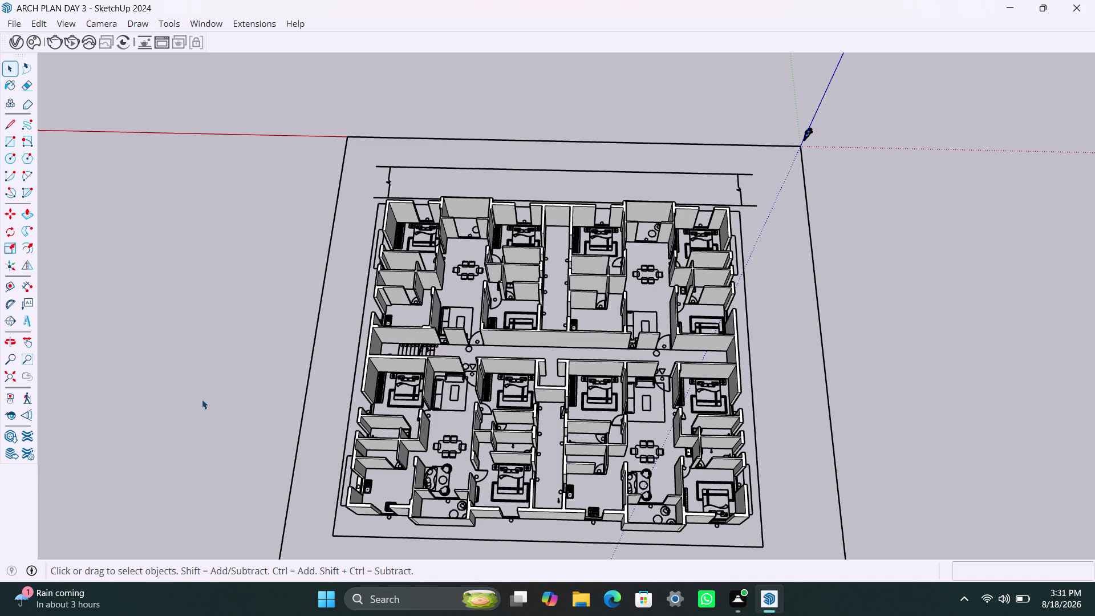
Zoom in on the kitchen's outer wall and open its group for editing.
click(220, 339)
scroll(up, 3)
scroll(up, 3)
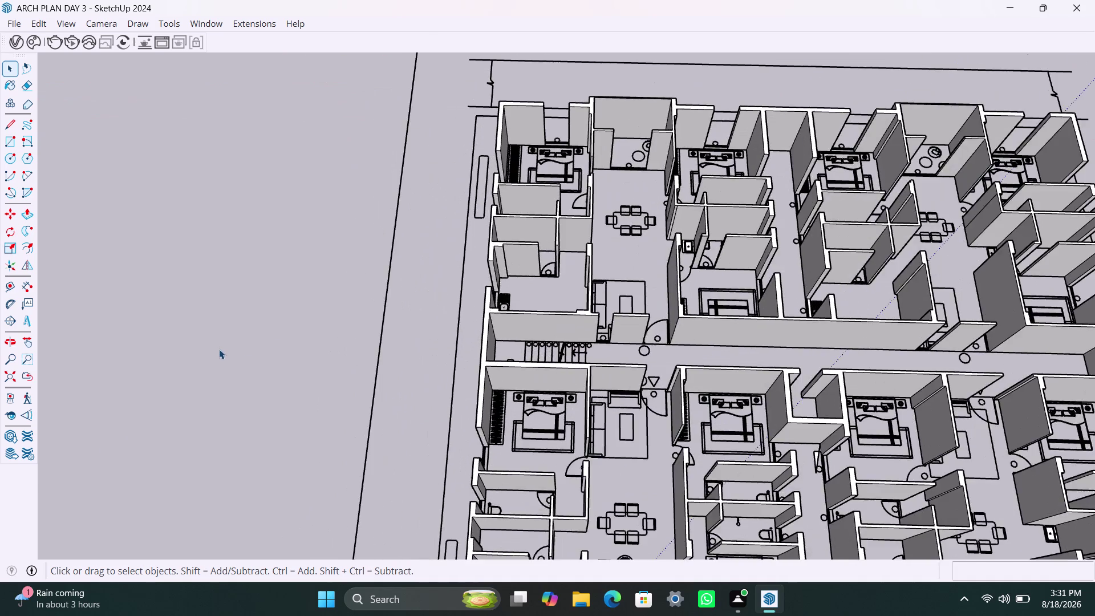
scroll(down, 3)
middle_drag(212, 361, 100, 341)
scroll(up, 3)
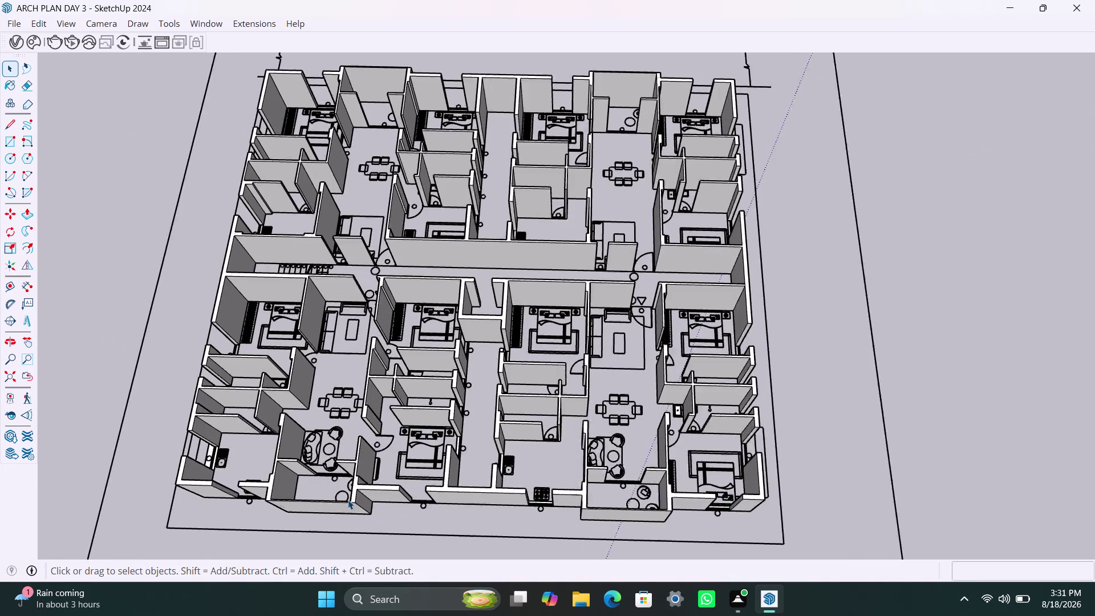
scroll(up, 3)
middle_drag(318, 500, 374, 461)
scroll(down, 3)
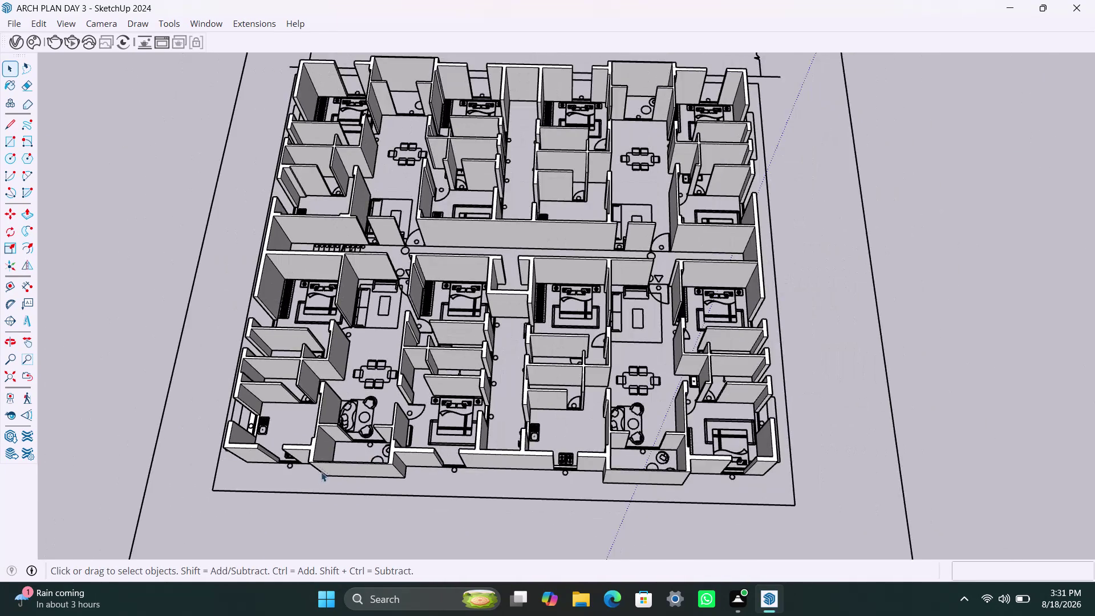
scroll(up, 3)
scroll(up, 3)
middle_drag(294, 457, 333, 439)
scroll(up, 3)
middle_drag(278, 415, 264, 418)
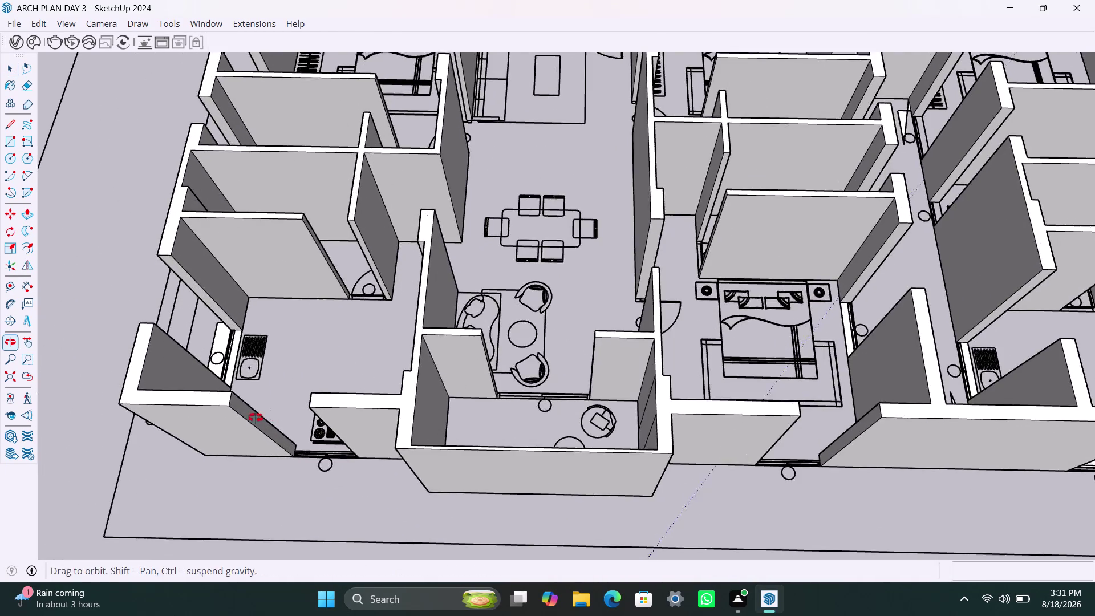
middle_drag(265, 418, 245, 418)
scroll(up, 3)
click(216, 354)
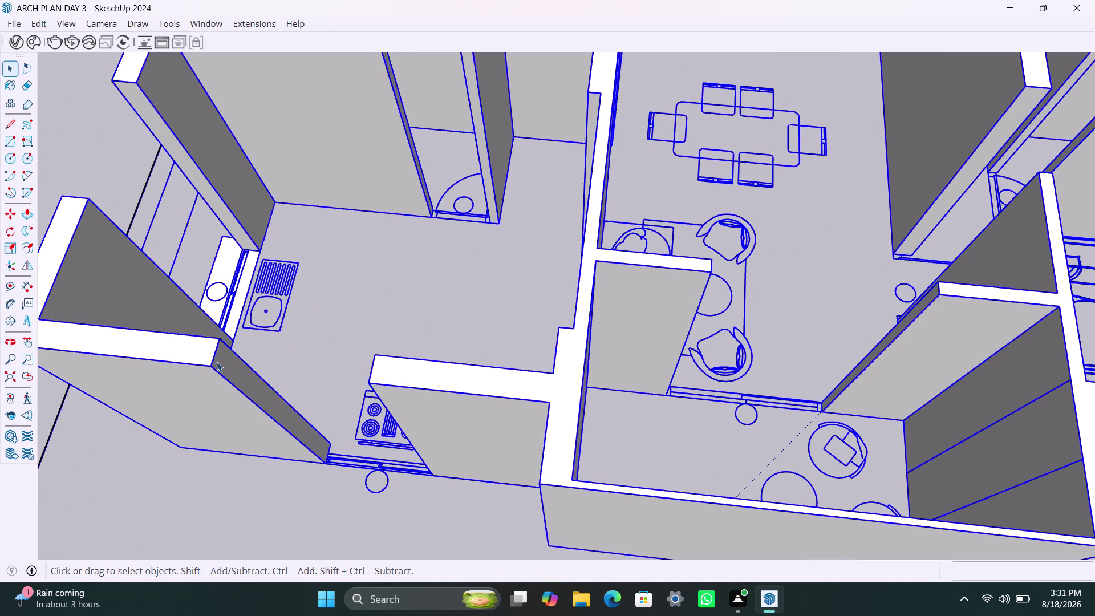
click(217, 362)
triple_click(213, 362)
double_click(213, 361)
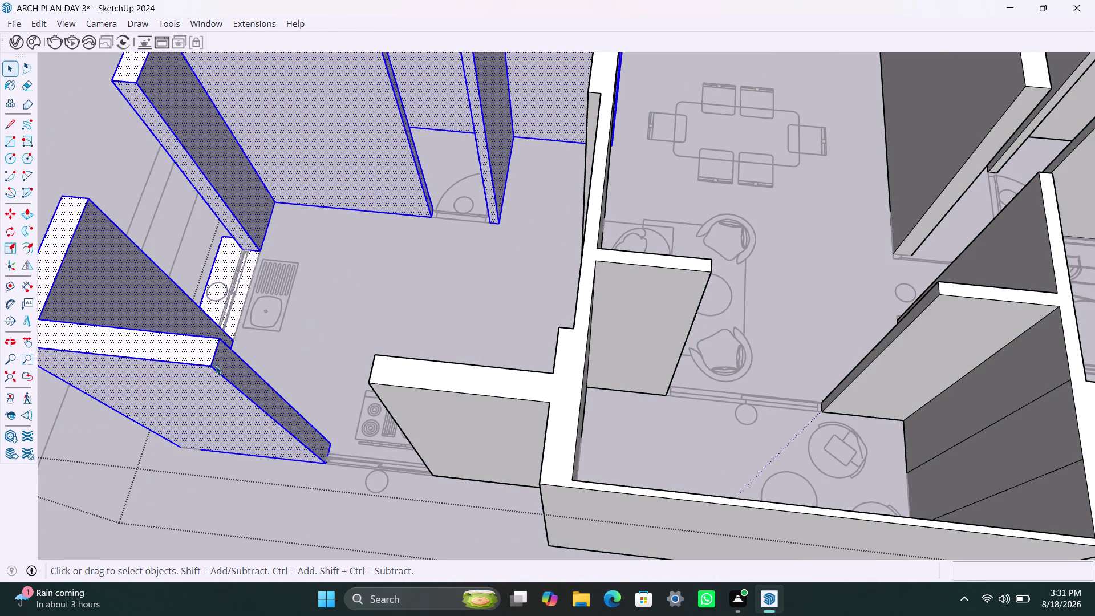
Copy the wall's corner edge 3' along, then copy that edge another 4'.
click(211, 358)
key(m)
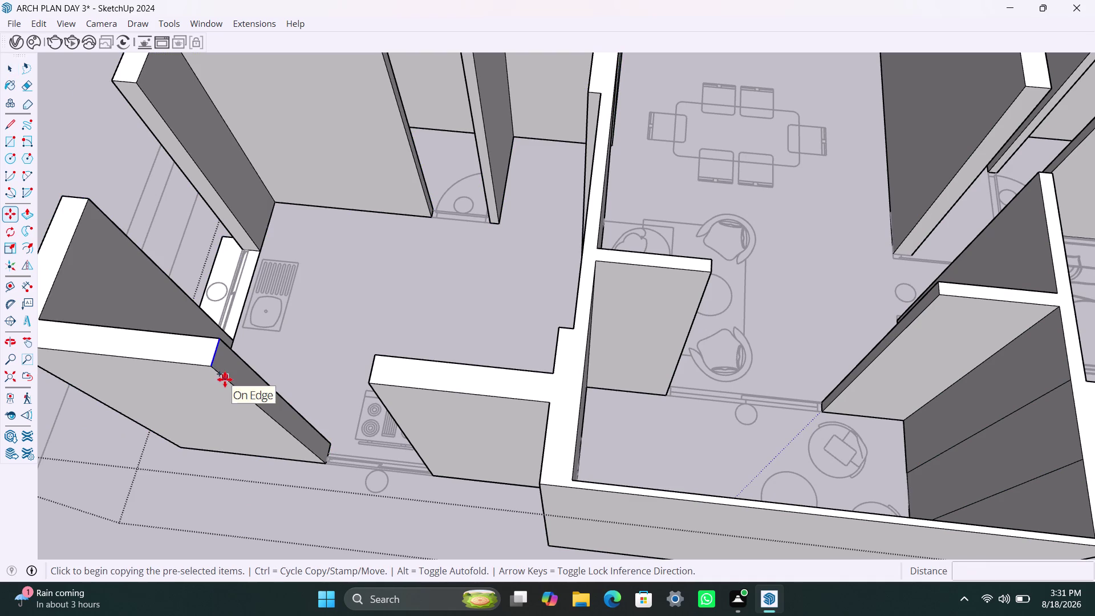
click(215, 366)
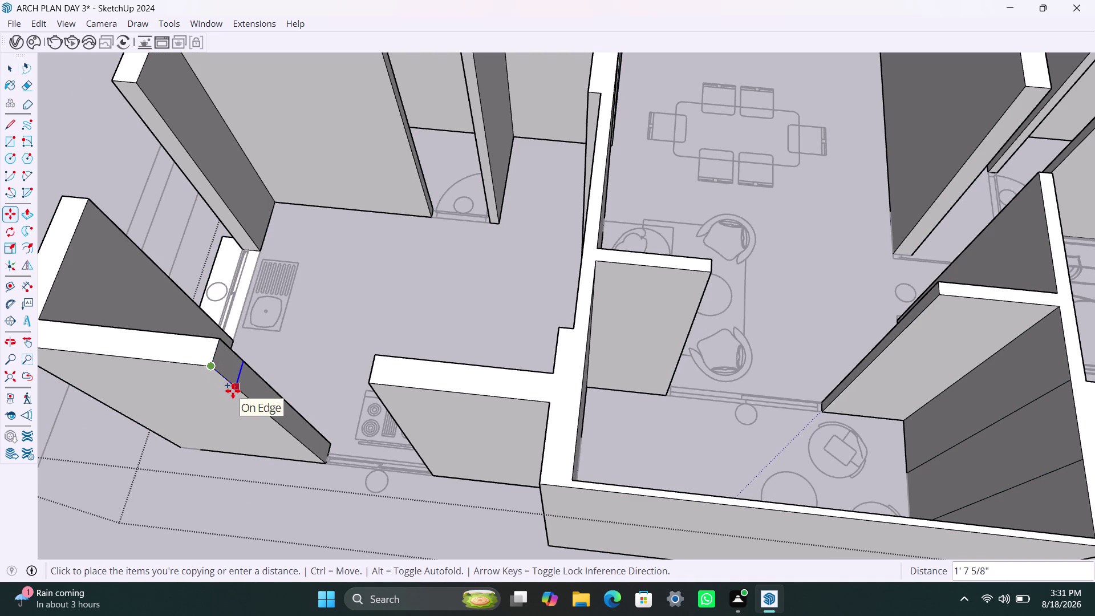
text(3')
key(Return)
key(m)
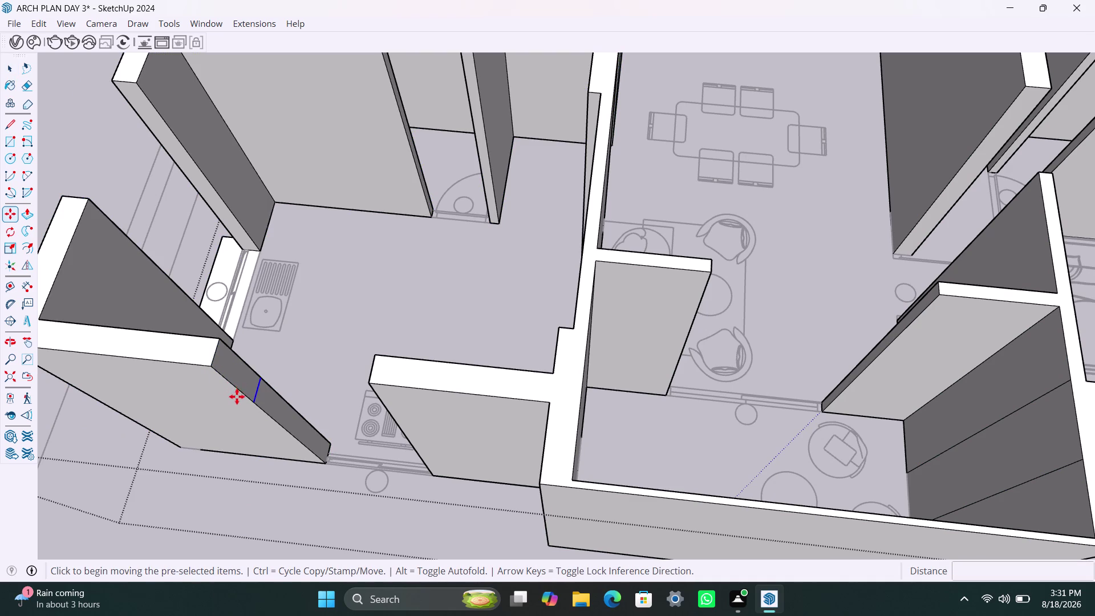
click(254, 405)
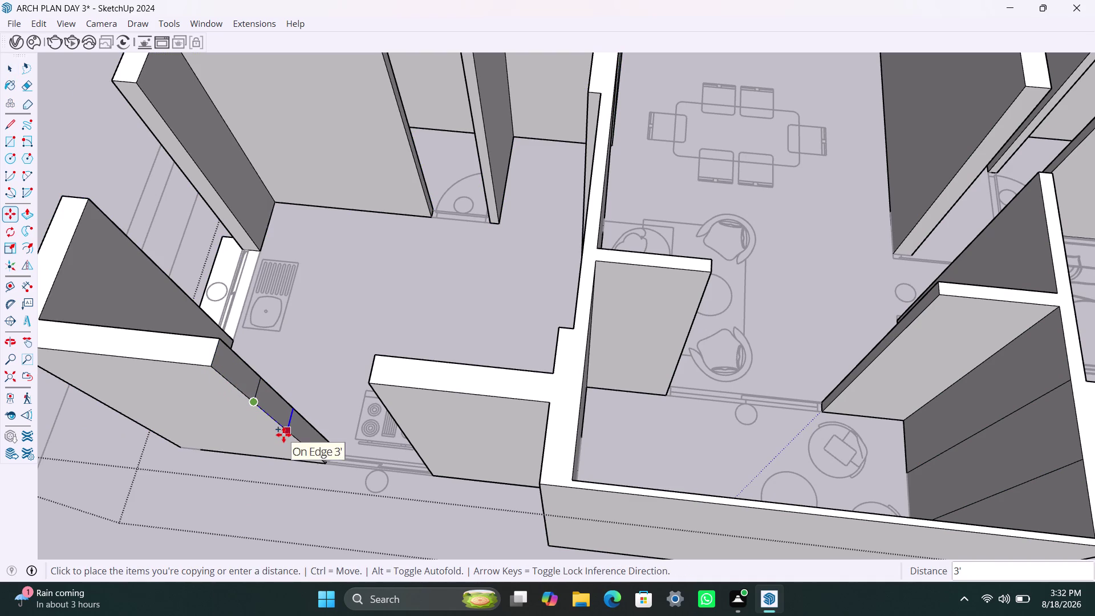
text(4')
key(Return)
Push/Pull the 4-foot strip through the kitchen wall, repeating on the leftover face.
key(space)
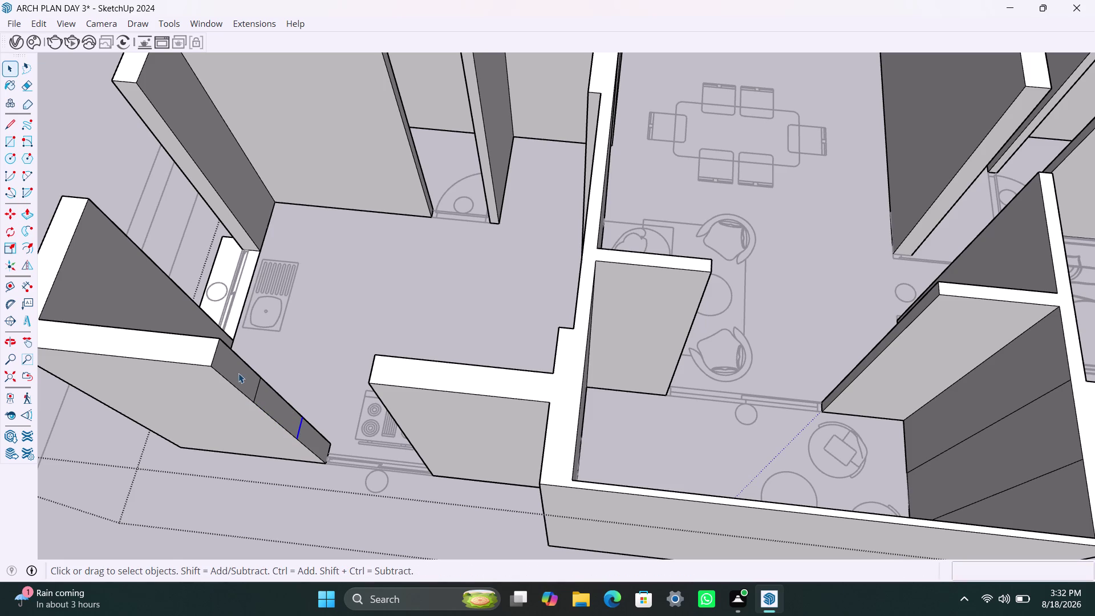
click(238, 373)
key(p)
click(239, 375)
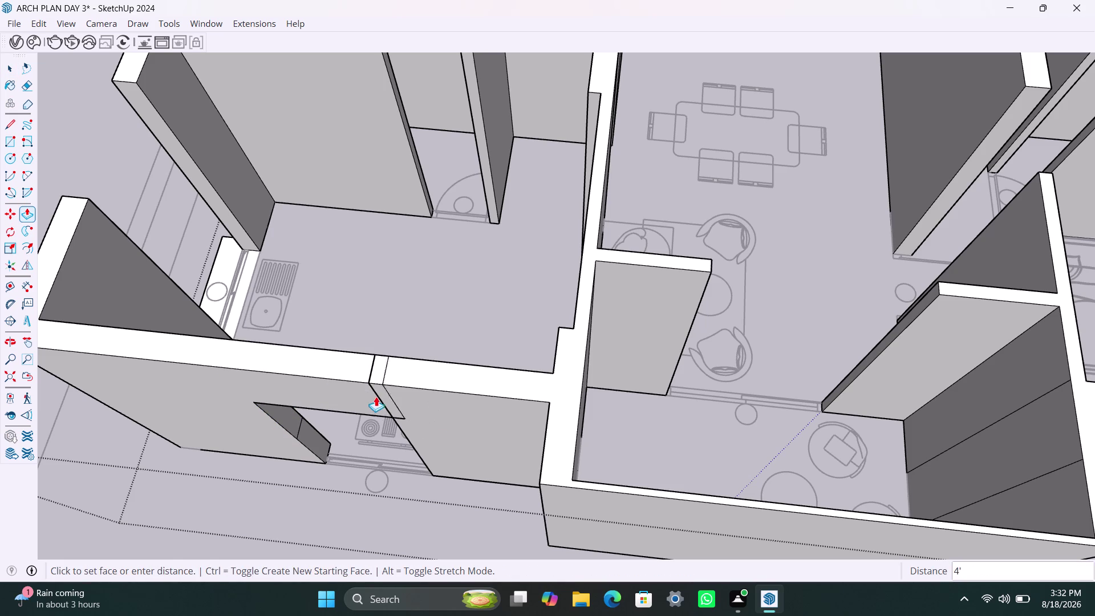
click(376, 396)
double_click(324, 442)
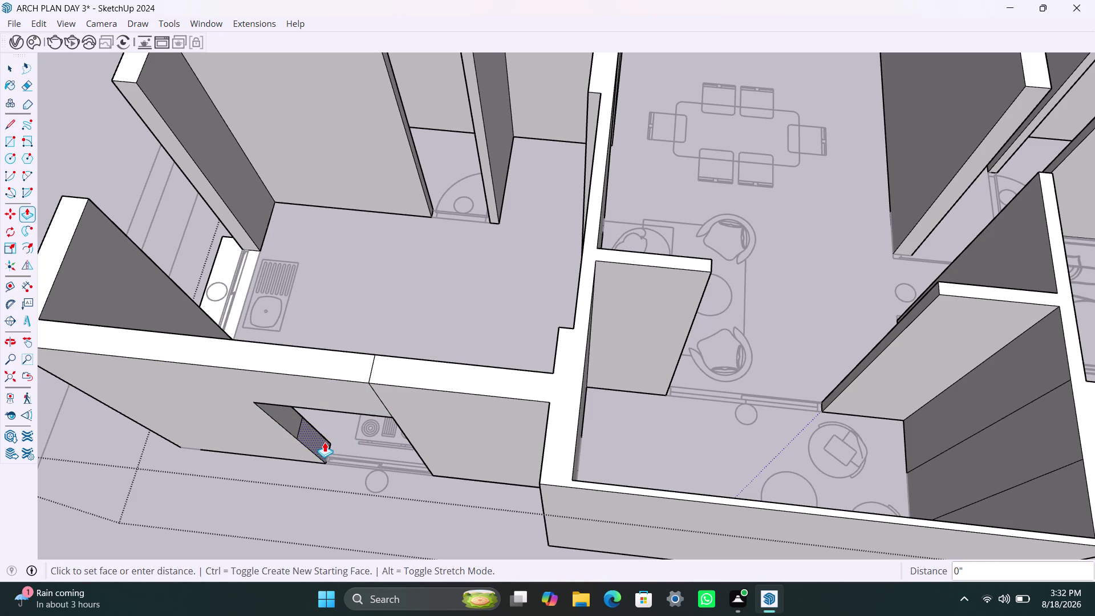
scroll(down, 3)
scroll(down, 3)
Copy the bedroom wall's corner edge 3 feet along the wall.
middle_drag(384, 456, 295, 438)
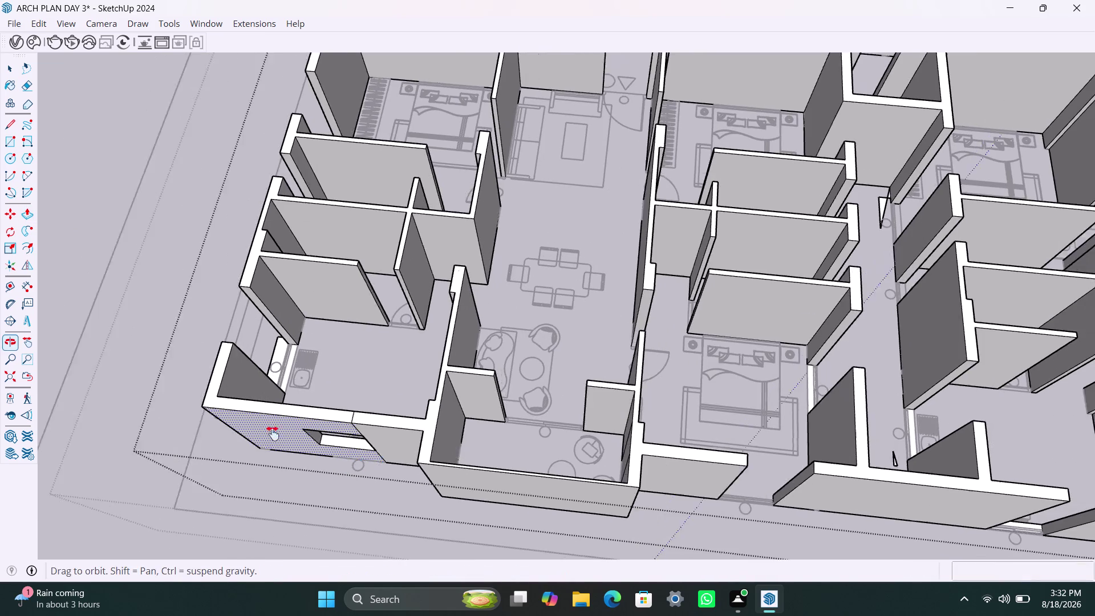
middle_drag(295, 439, 215, 417)
middle_drag(462, 448, 284, 420)
scroll(up, 3)
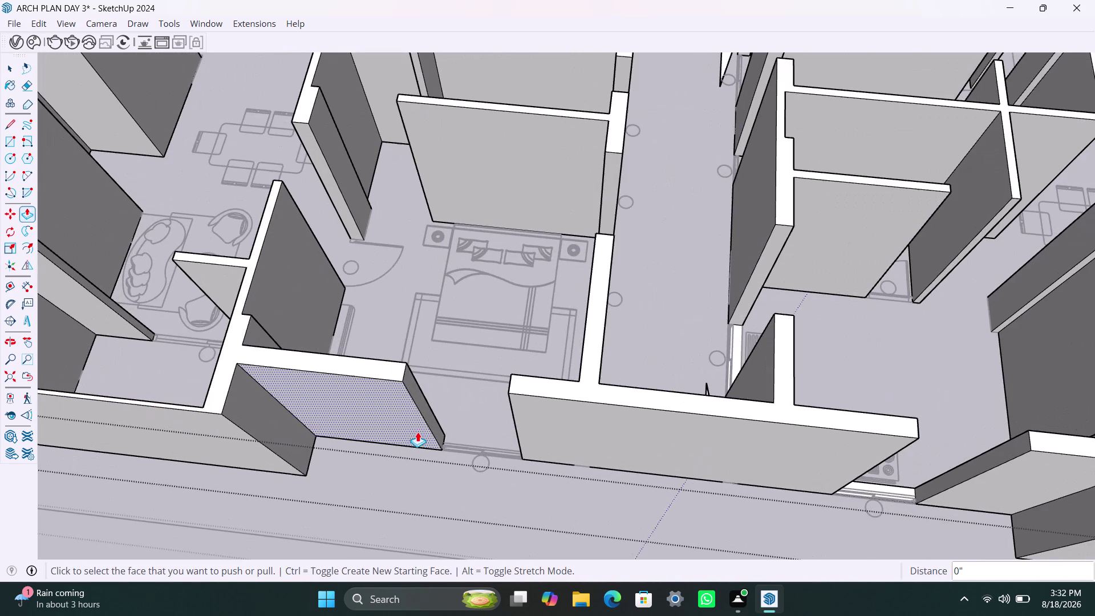
key(space)
scroll(up, 3)
click(402, 374)
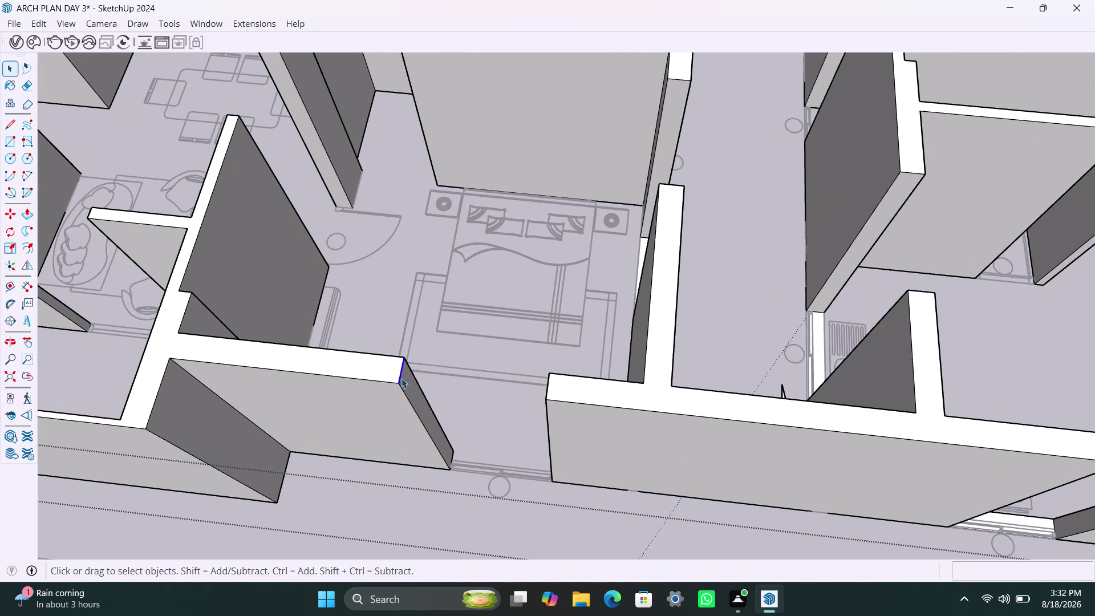
key(m)
click(397, 382)
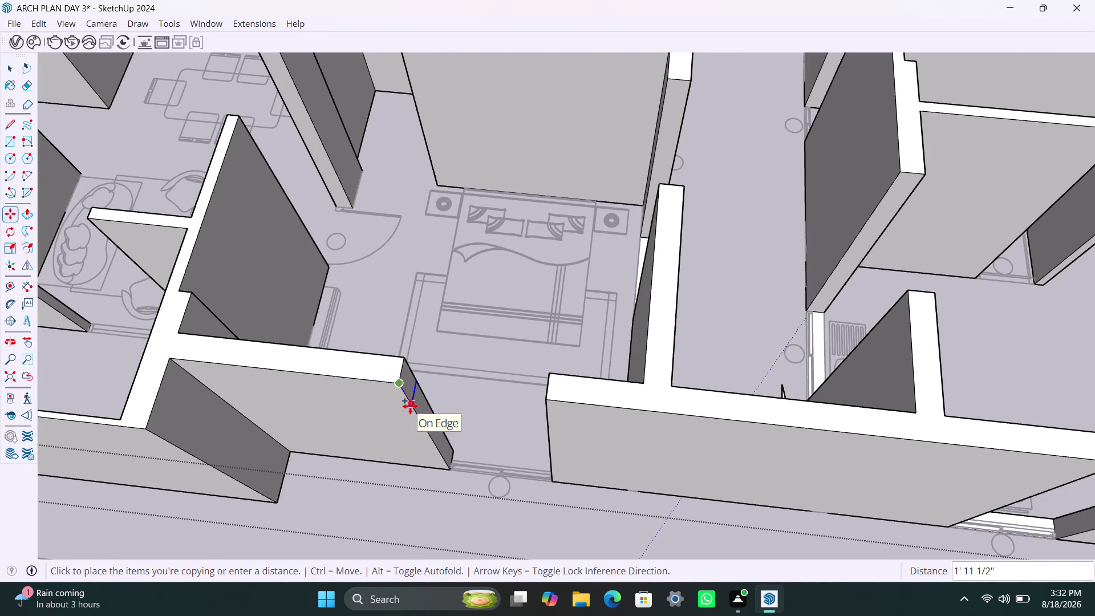
text(3')
key(Return)
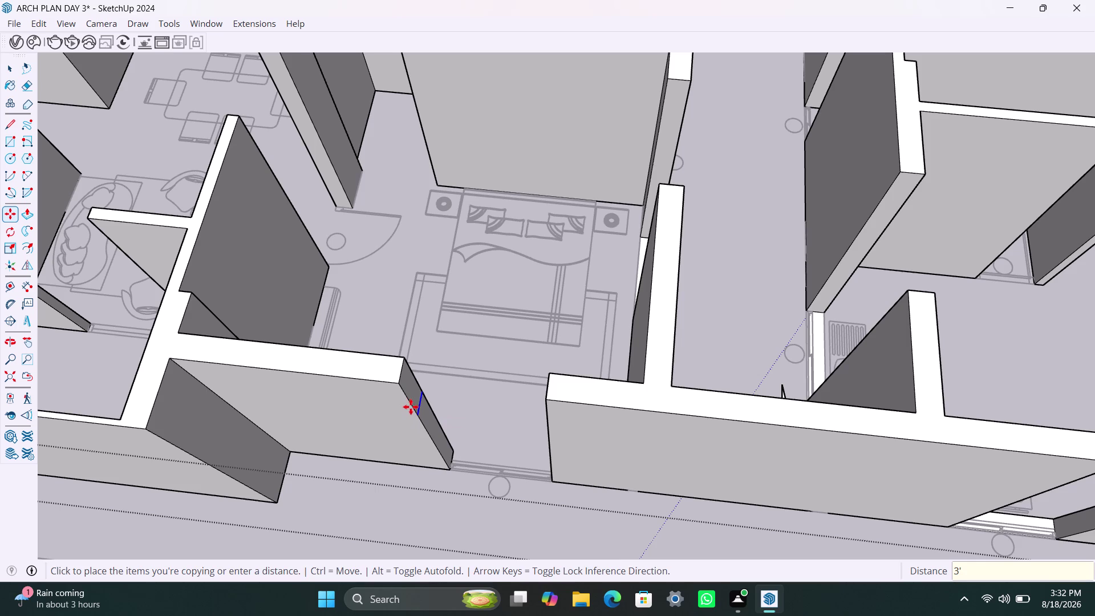
Copy that new edge a further 4 feet to bound the window strip.
key(m)
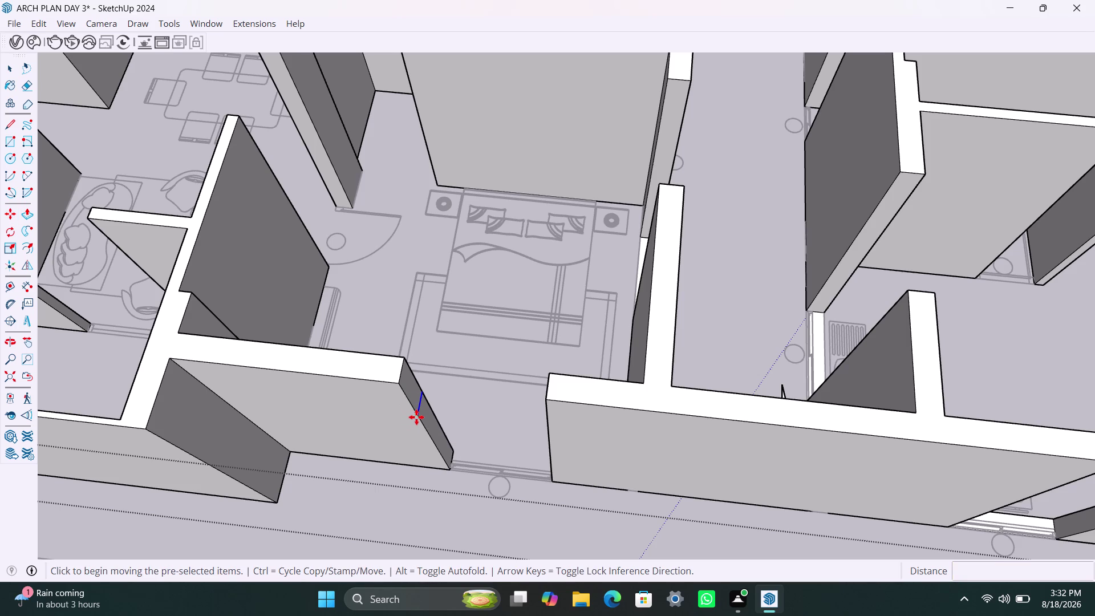
click(417, 416)
text(4)
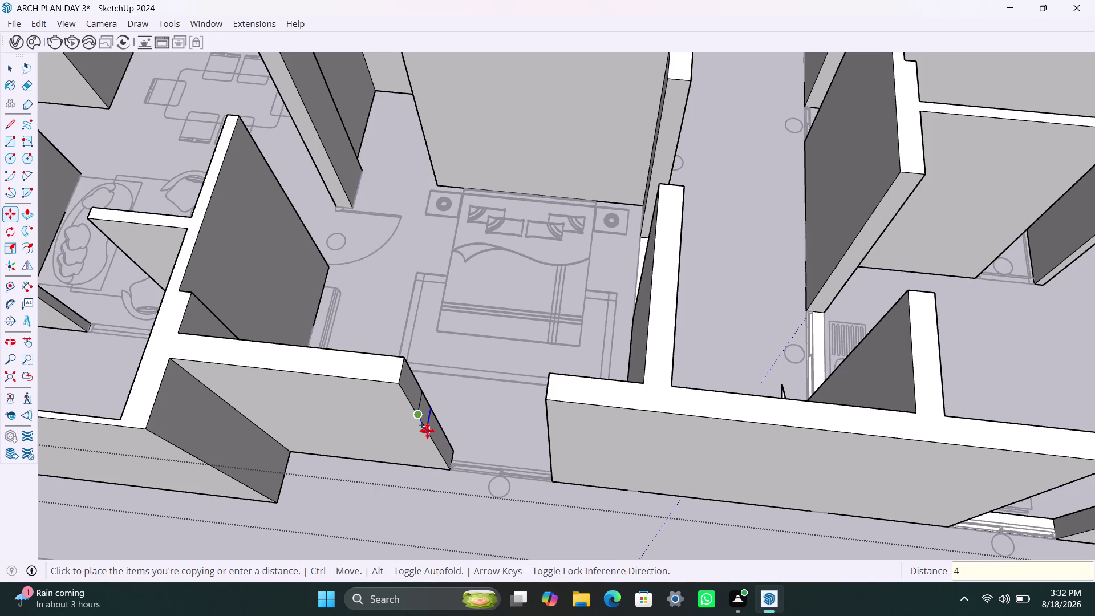
text(')
key(Return)
Push/Pull the strip through the bedroom wall and clear the leftover face.
key(space)
click(414, 399)
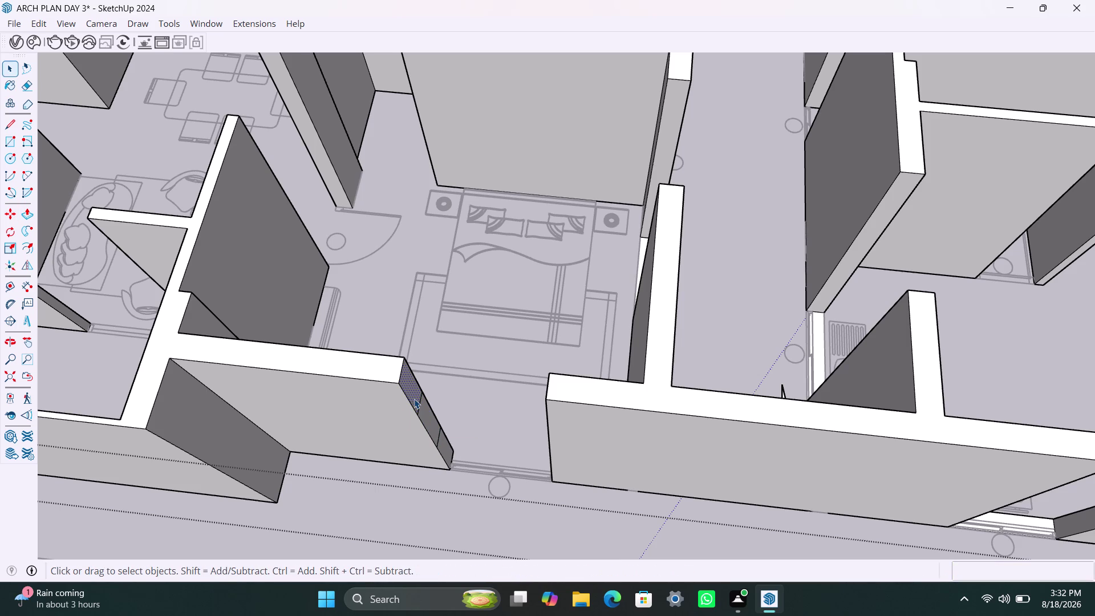
key(p)
click(414, 399)
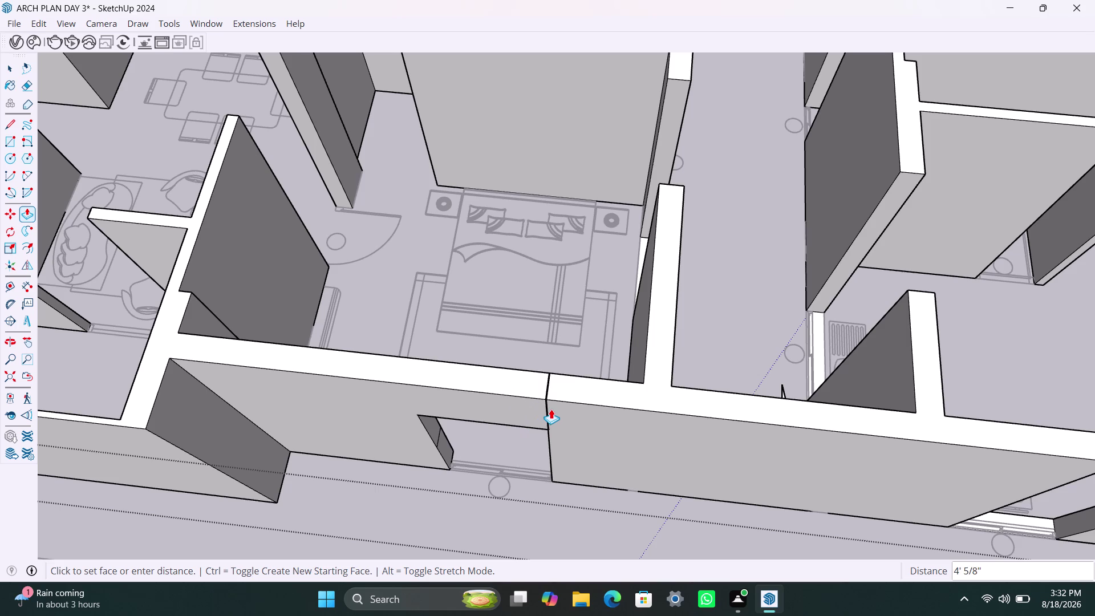
click(550, 426)
key(space)
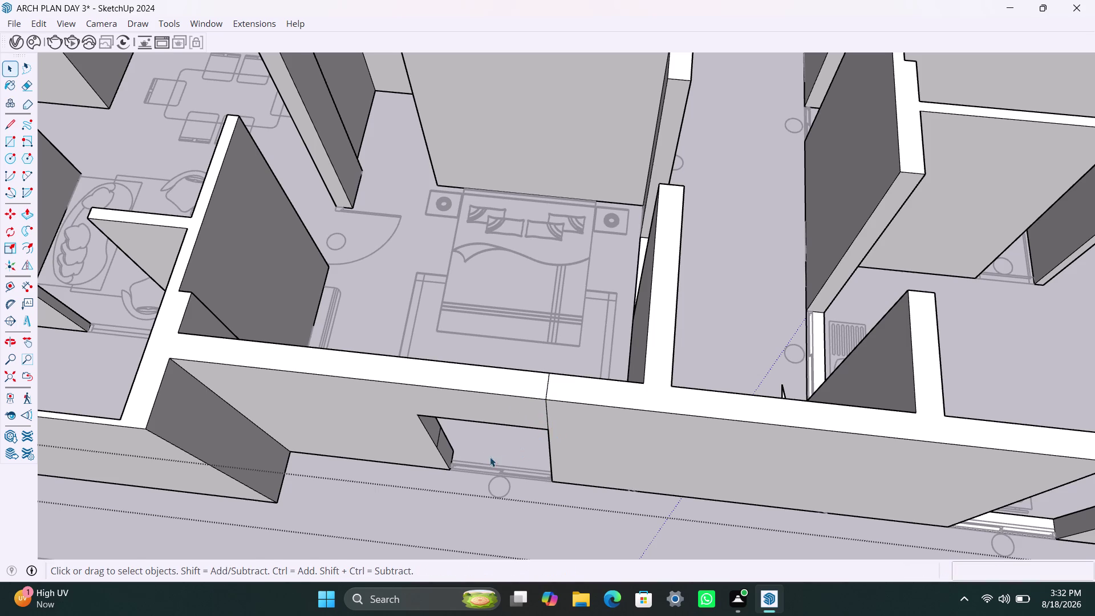
click(445, 448)
key(p)
double_click(445, 448)
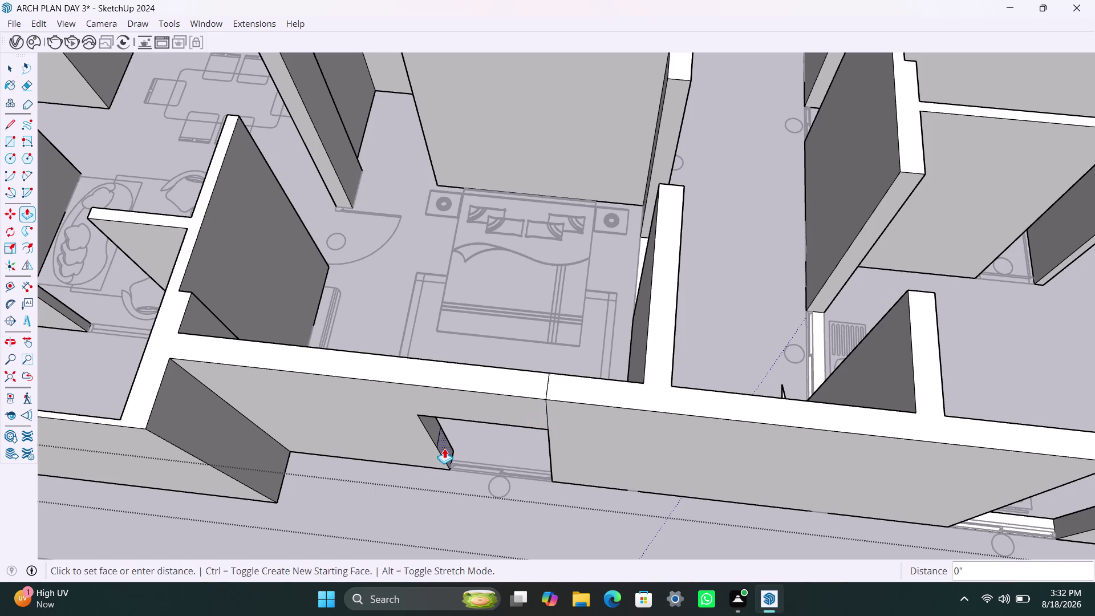
scroll(down, 3)
middle_drag(568, 461, 340, 459)
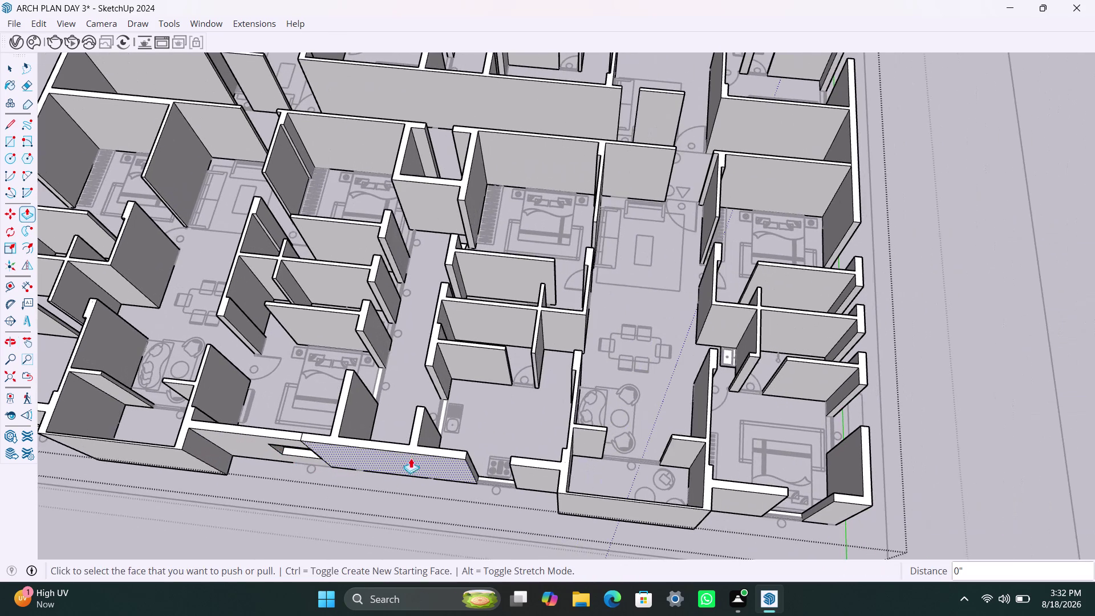
key(space)
Copy the kitchen wall end's vertical edge 3' and then 4' down the end face.
scroll(up, 3)
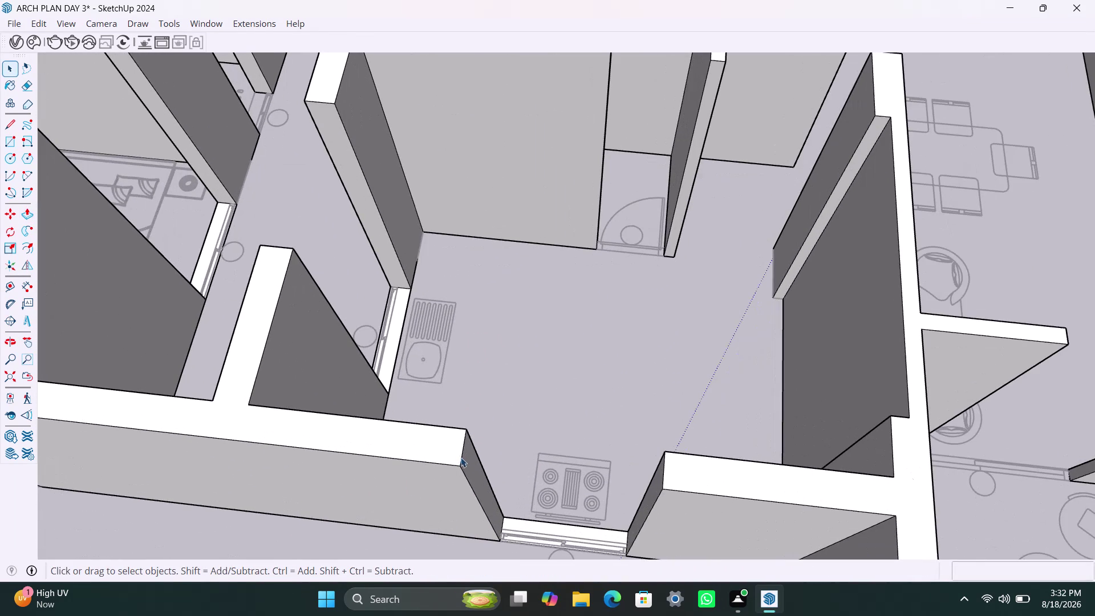
click(463, 460)
key(m)
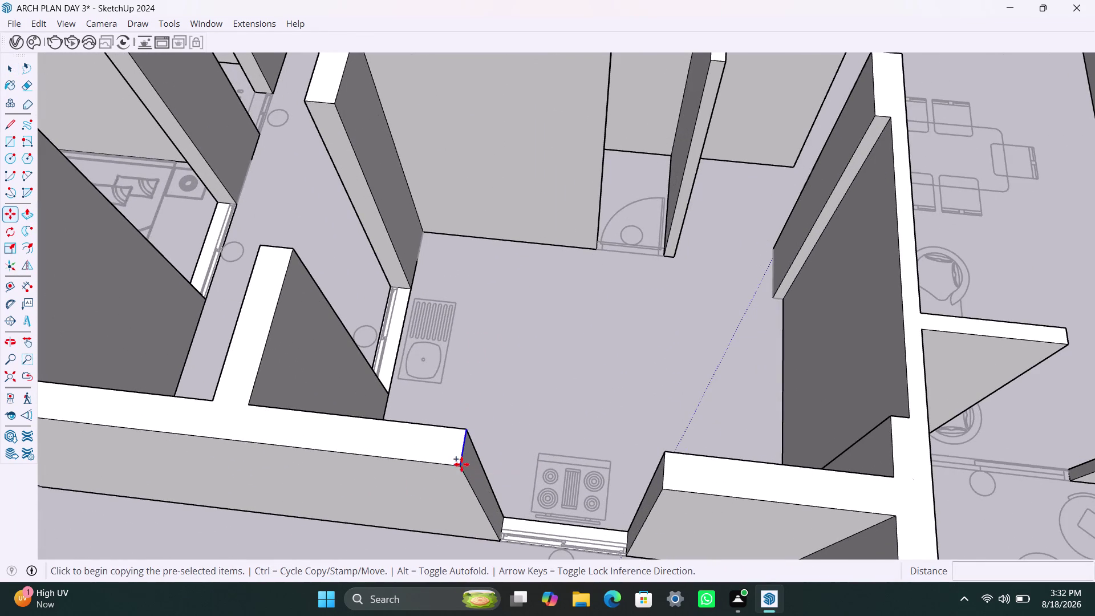
click(464, 469)
key(3)
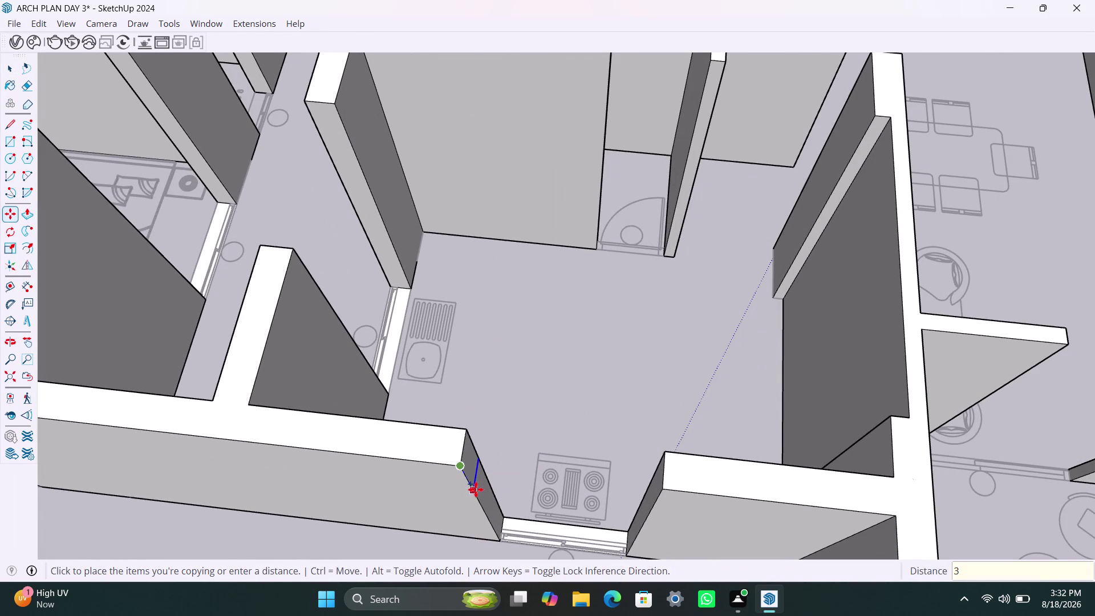
key(apostrophe)
key(Return)
click(476, 496)
key(m)
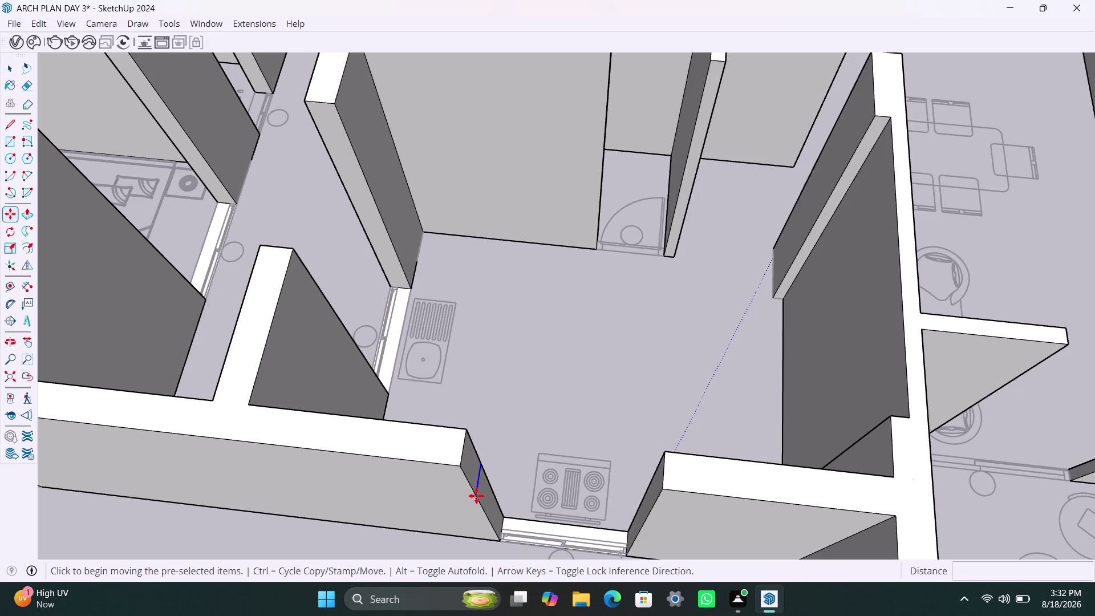
drag(476, 495, 483, 510)
text(4')
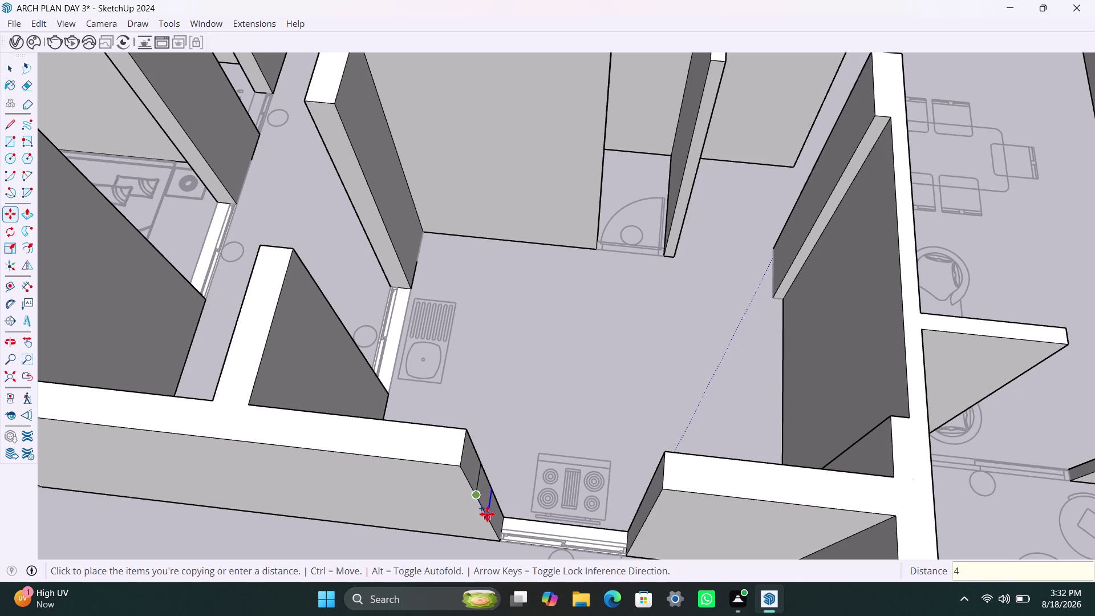
key(Return)
key(space)
Pull the upper wall end section 4 feet across the gap by the stove.
click(473, 478)
key(p)
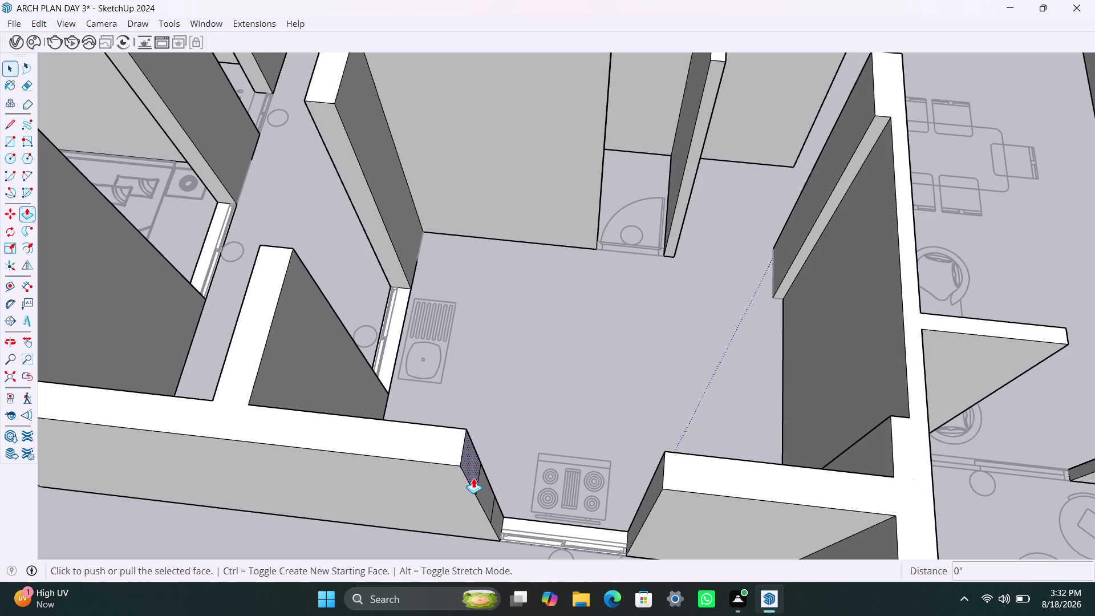
click(473, 478)
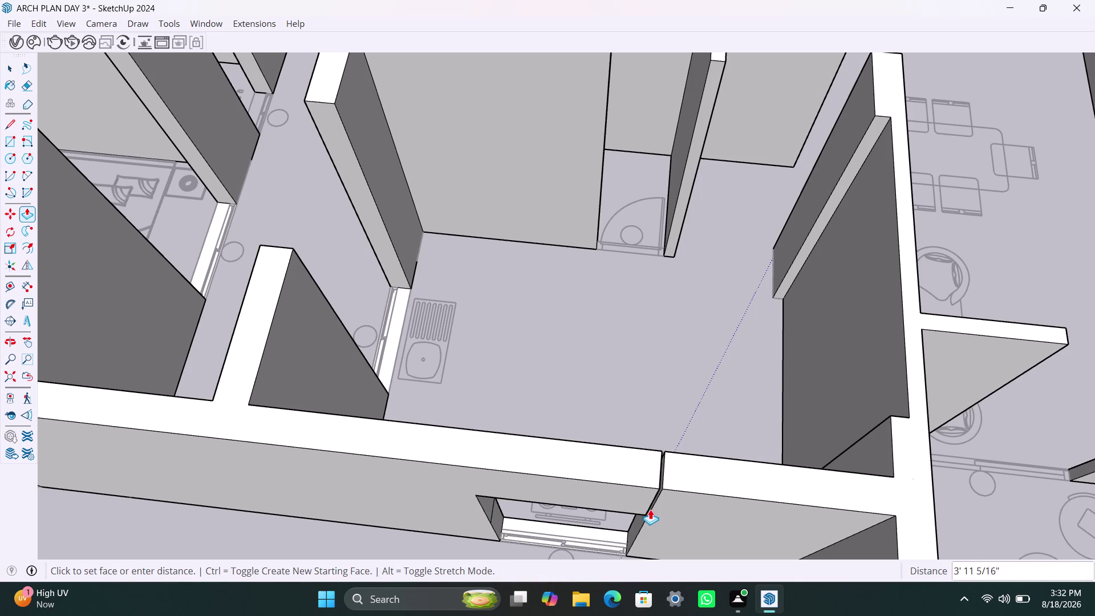
click(653, 511)
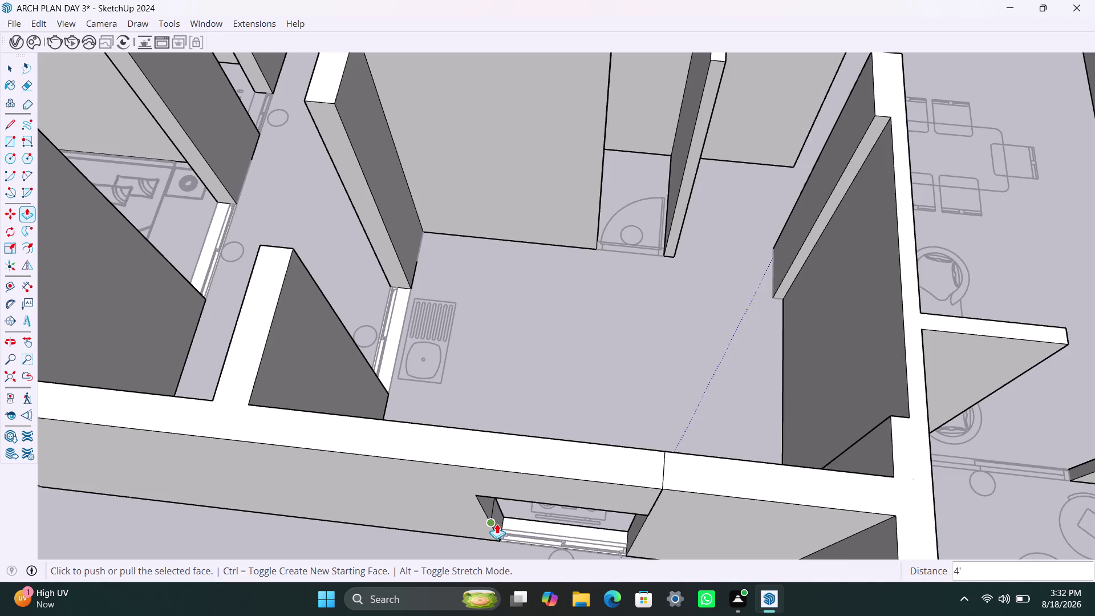
scroll(up, 3)
scroll(up, 3)
scroll(down, 3)
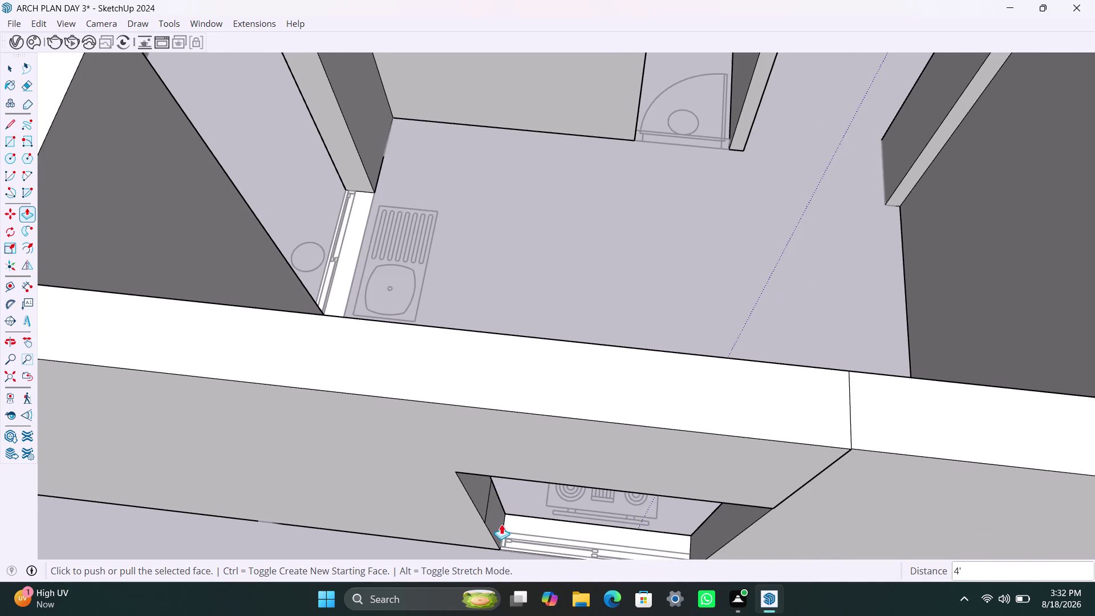
middle_drag(501, 524, 416, 458)
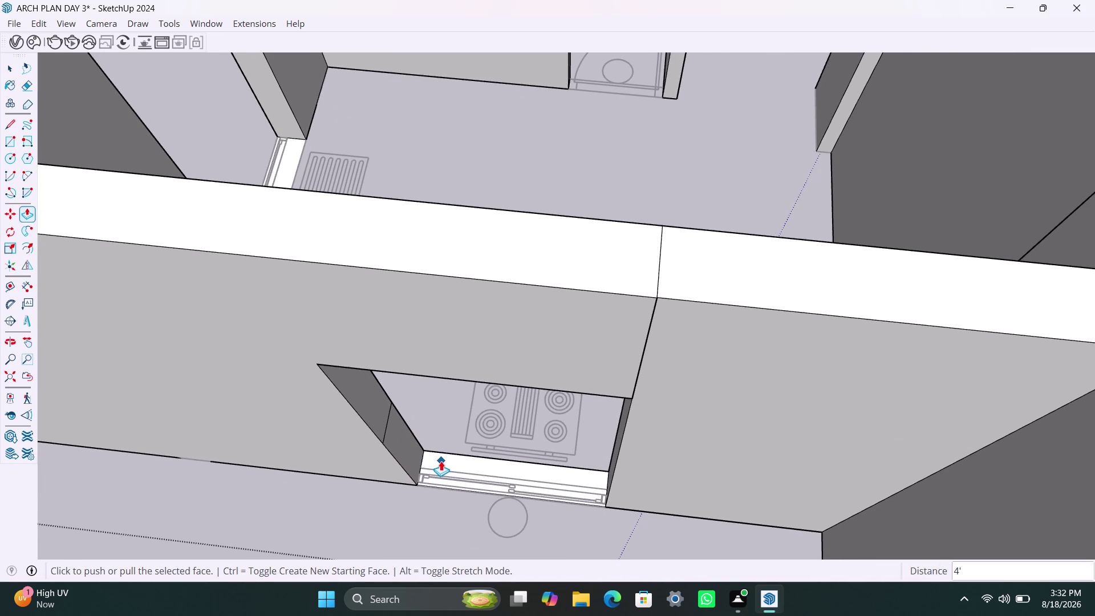
key(ctrl+z)
Extend the other wall faces and sill 4 feet, then push the opening's side face.
click(321, 321)
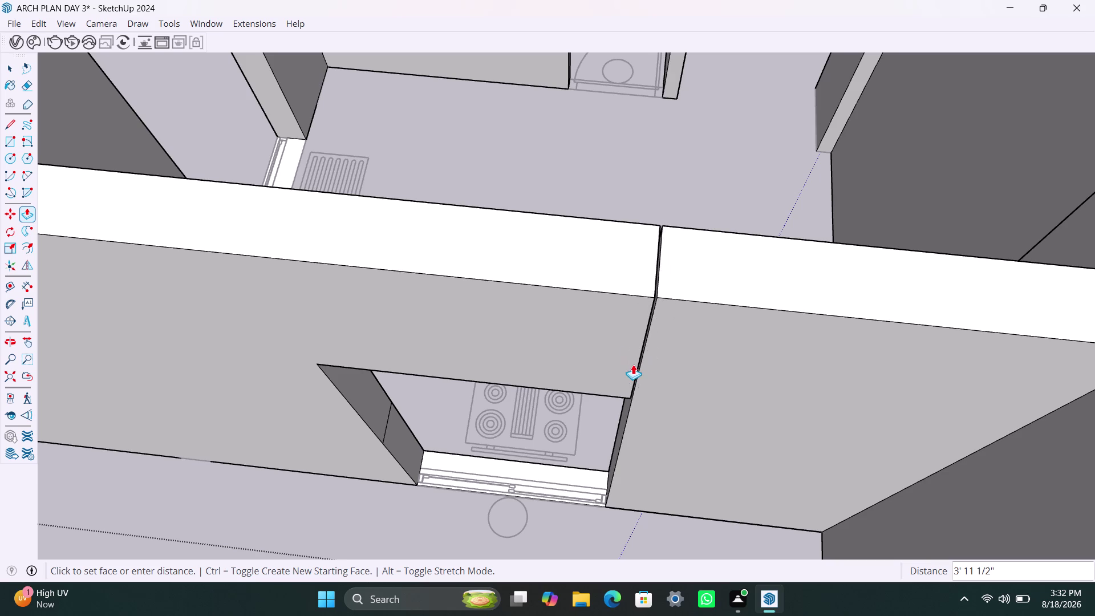
scroll(up, 3)
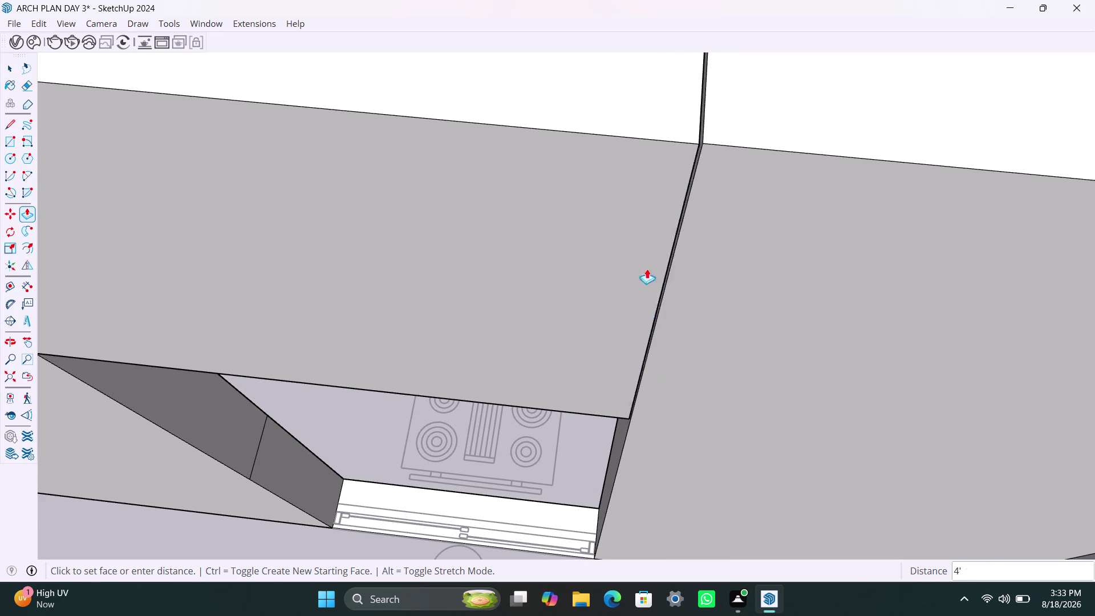
click(702, 132)
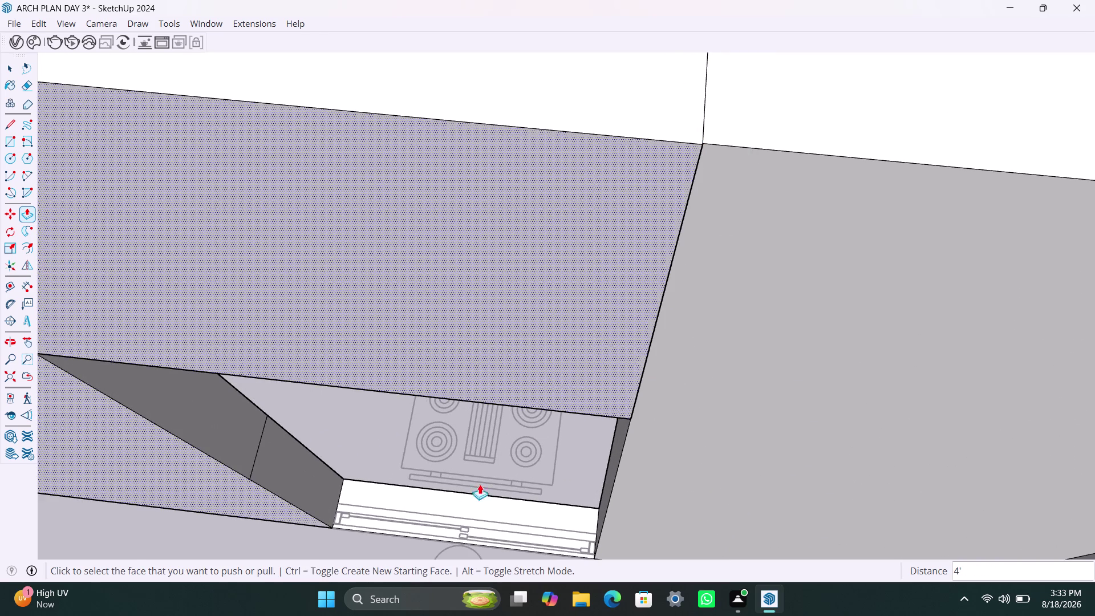
double_click(313, 468)
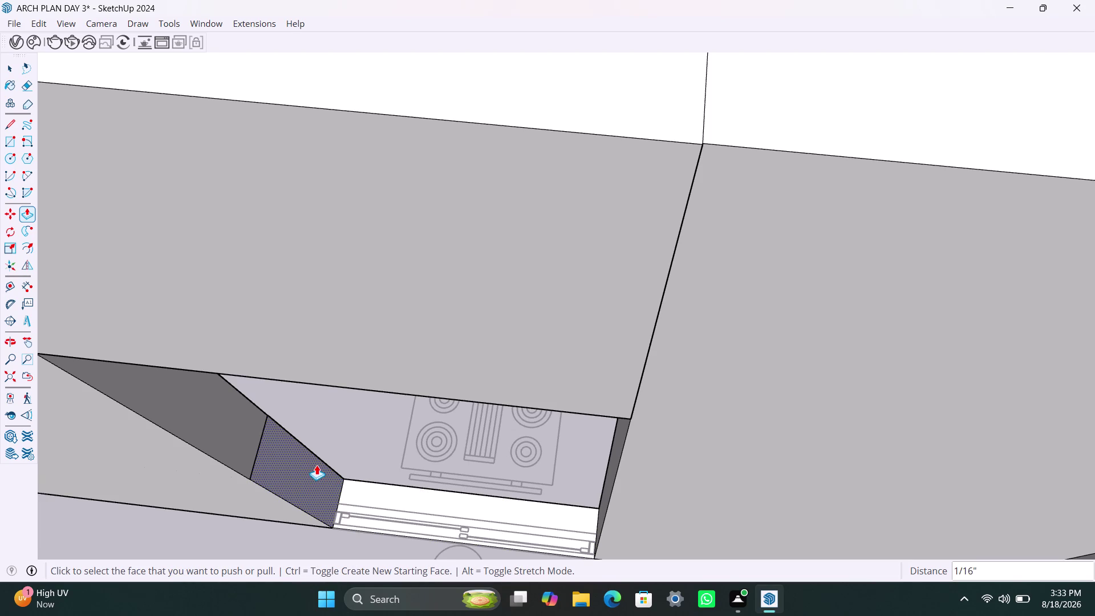
double_click(317, 465)
key(ctrl+z)
click(314, 472)
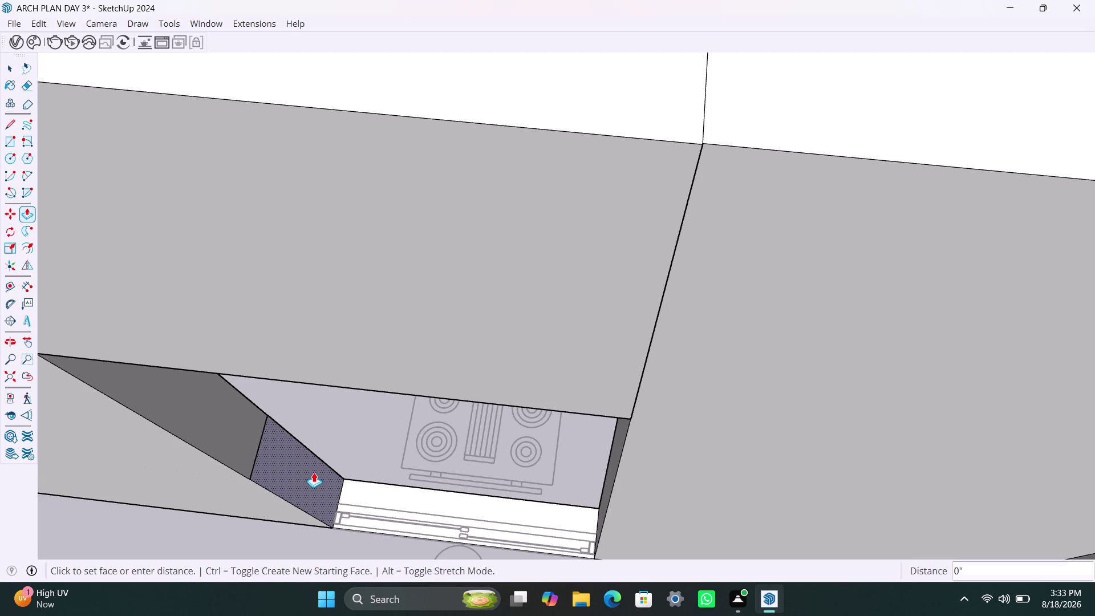
click(618, 483)
scroll(down, 3)
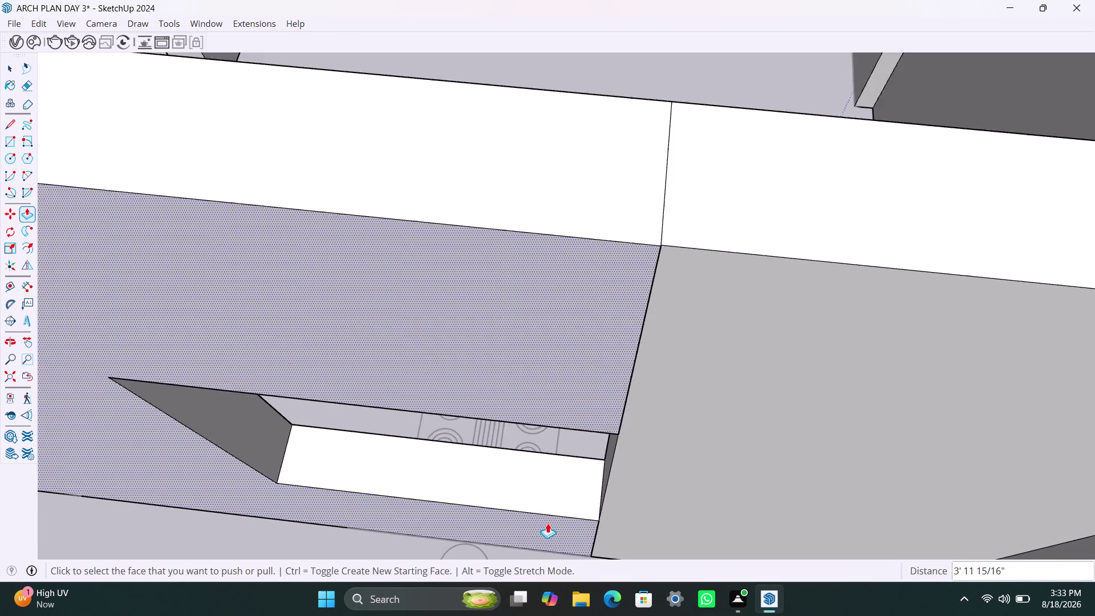
Orbit and zoom to the bedroom's exterior wall end beside the gap.
scroll(down, 3)
scroll(down, 3)
middle_drag(597, 505, 419, 490)
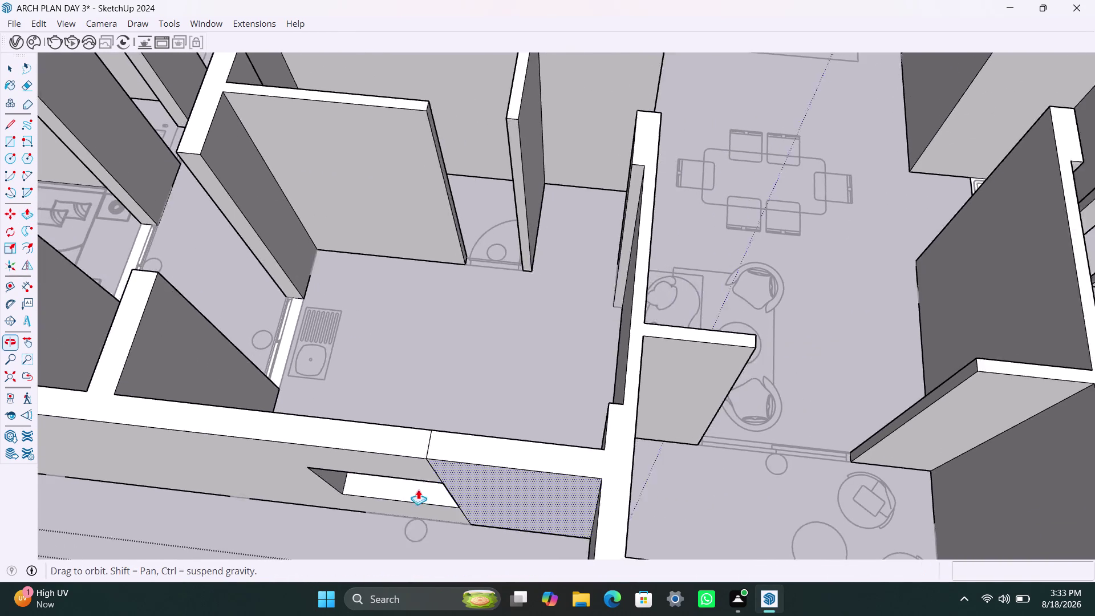
middle_drag(419, 490, 418, 489)
scroll(down, 3)
middle_drag(632, 487, 403, 460)
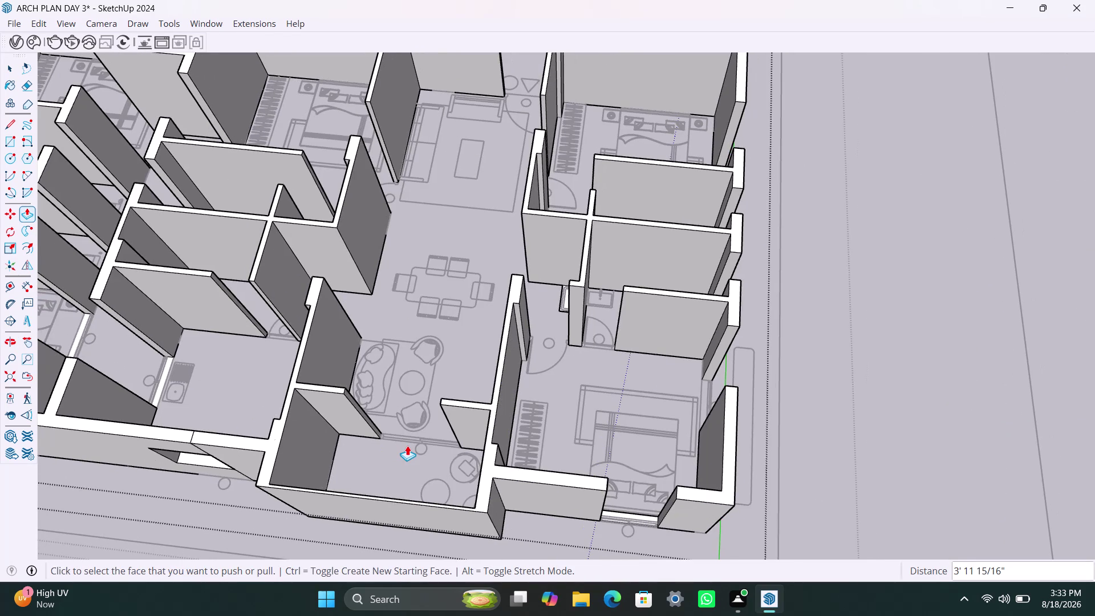
scroll(down, 3)
scroll(down, 3)
middle_drag(598, 491, 470, 459)
scroll(up, 3)
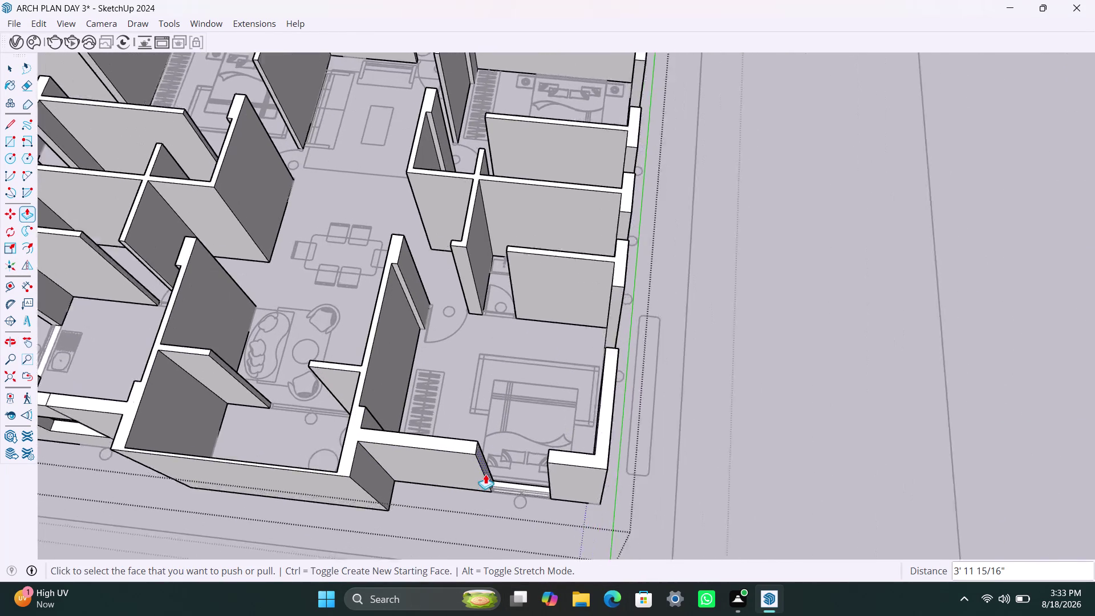
scroll(up, 3)
middle_drag(486, 478, 434, 474)
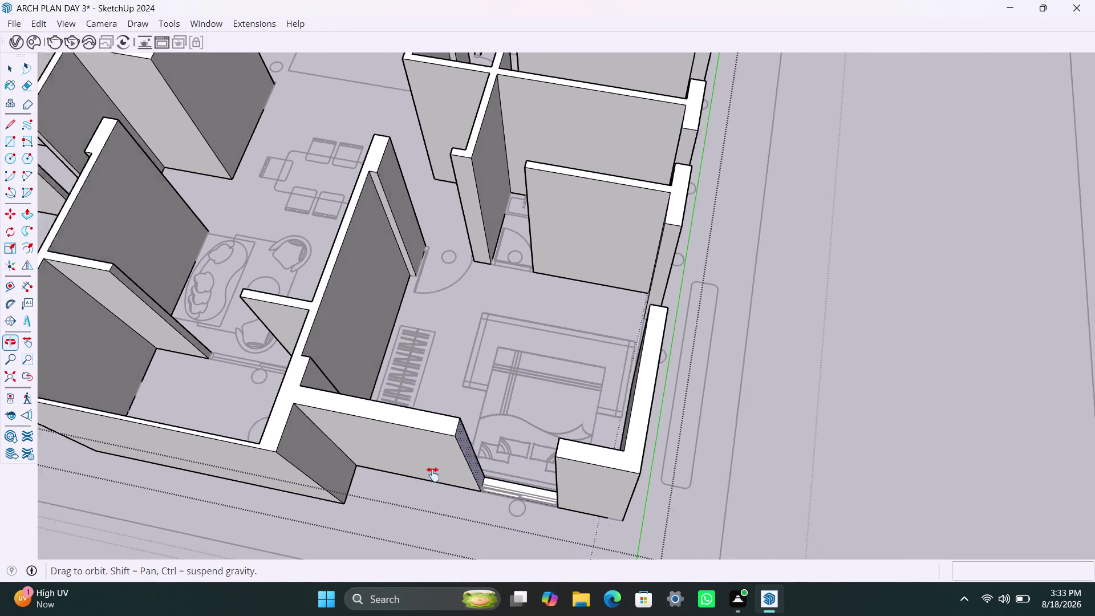
middle_drag(433, 474, 433, 474)
scroll(up, 3)
scroll(up, 3)
key(space)
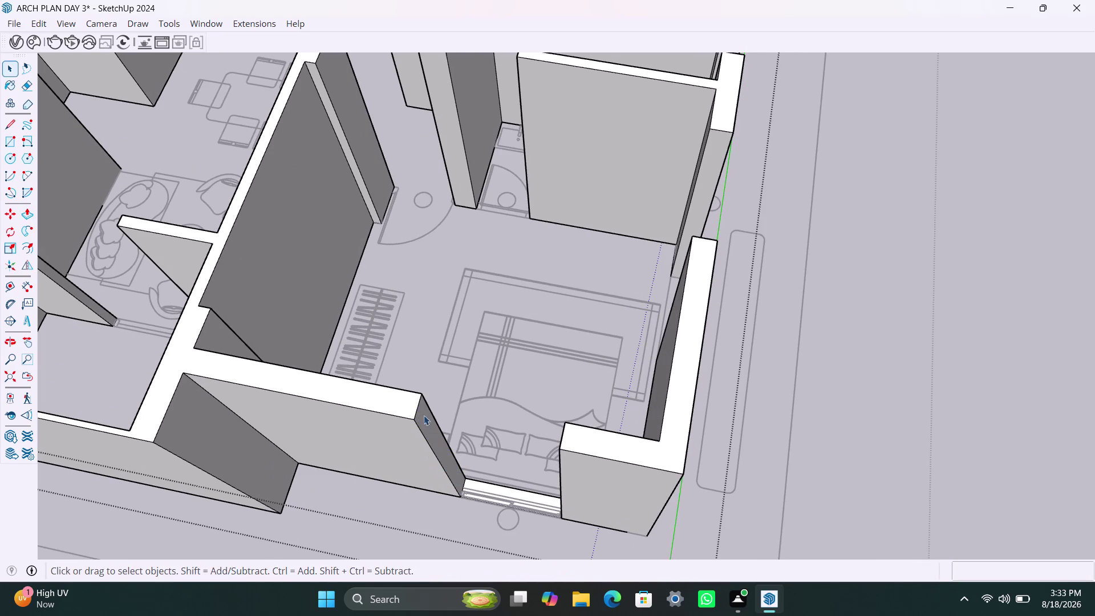
Copy the bedroom wall end's vertical edge 3 feet, then begin a second copy.
click(419, 413)
click(417, 420)
click(415, 417)
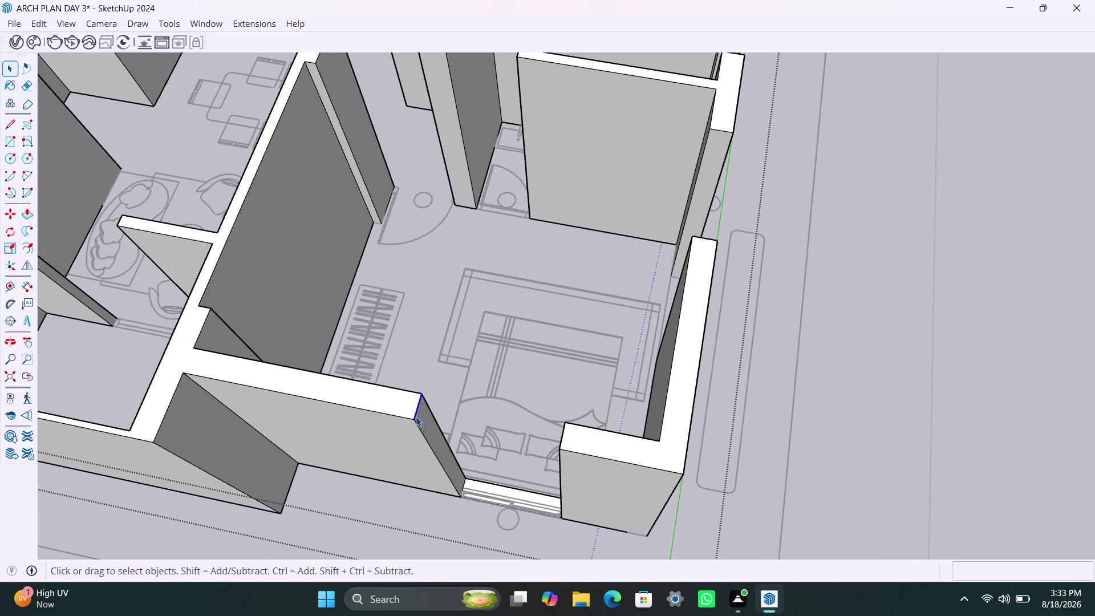
key(m)
click(419, 424)
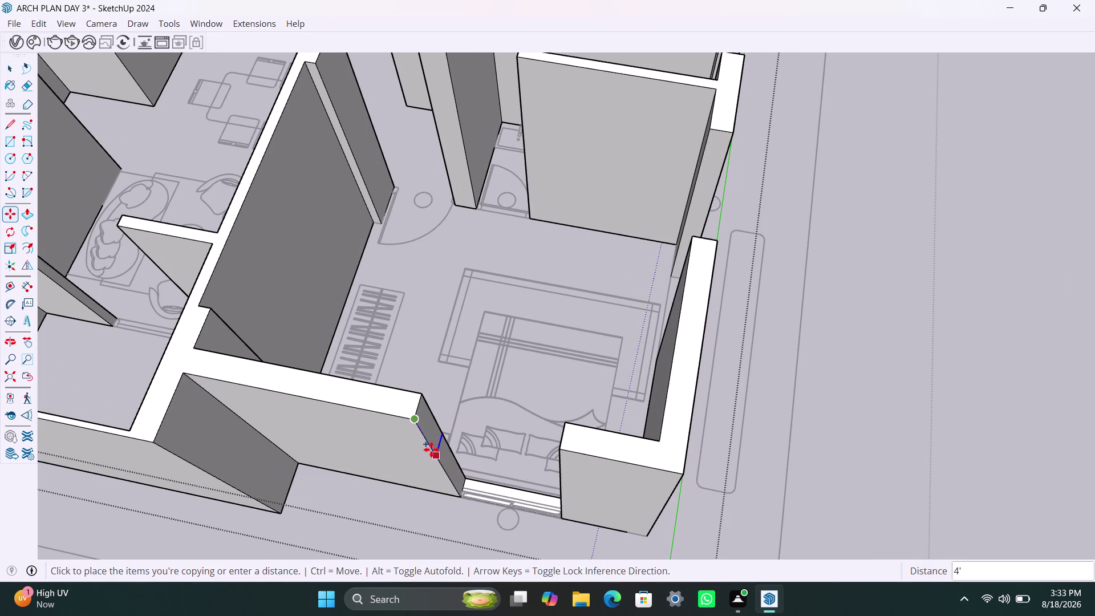
text(3')
key(Return)
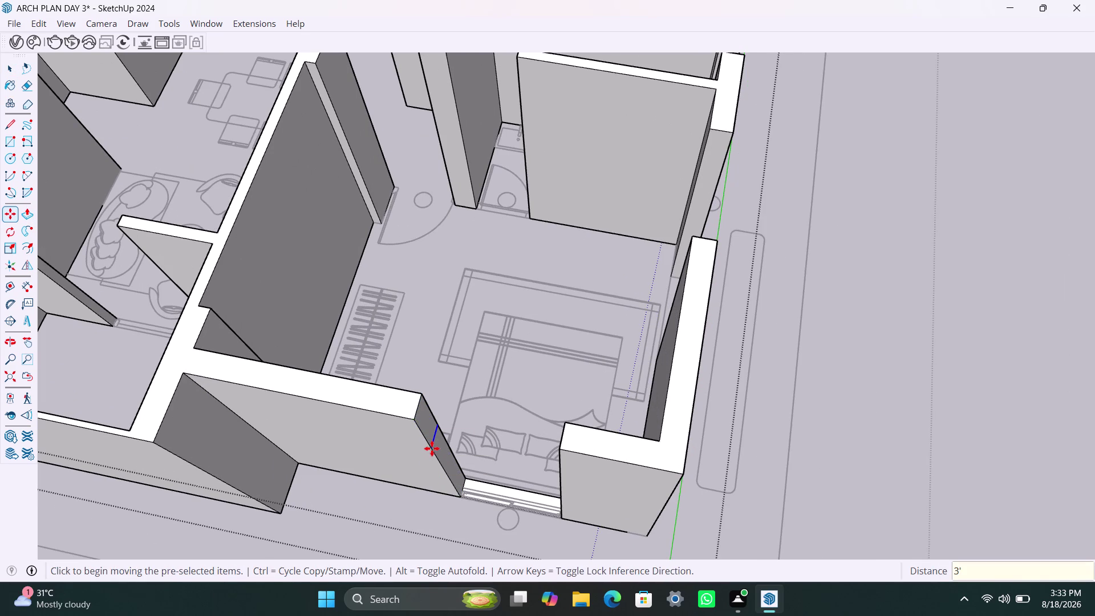
key(m)
click(432, 448)
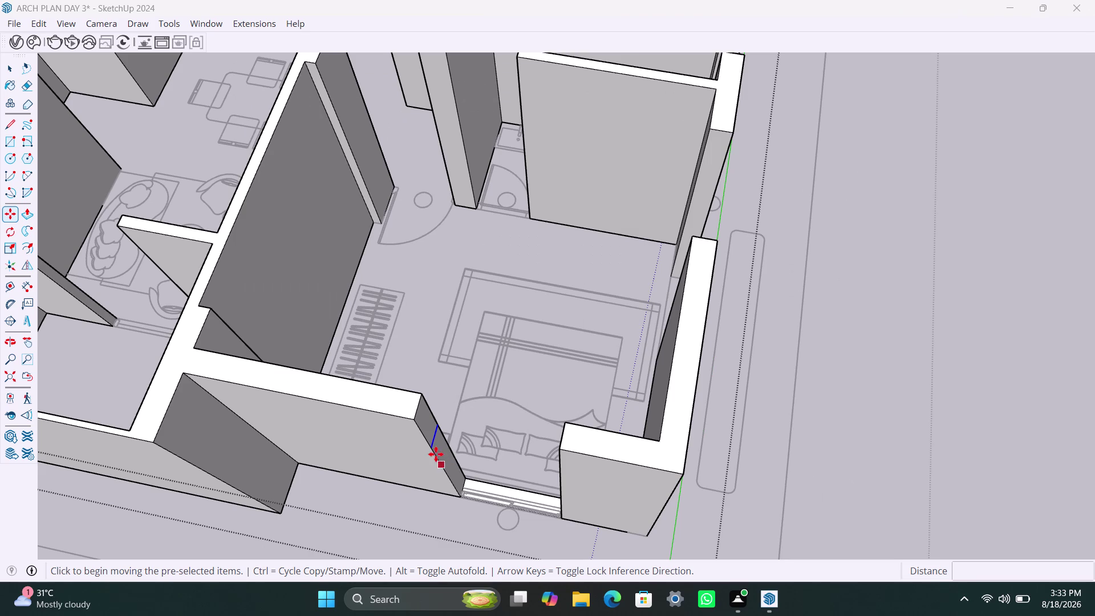